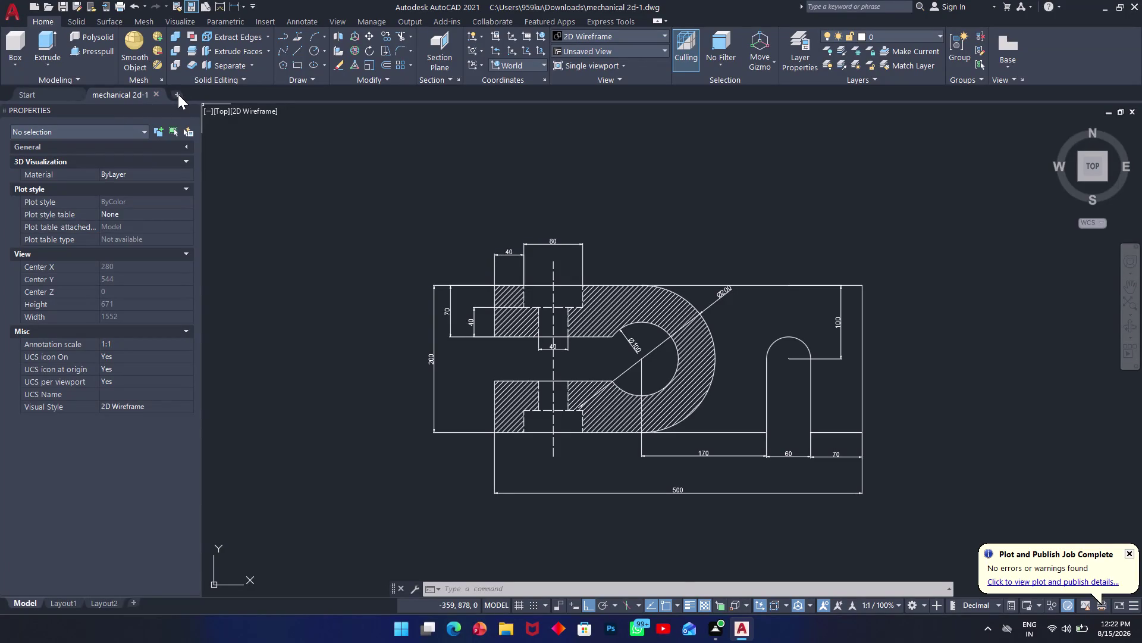
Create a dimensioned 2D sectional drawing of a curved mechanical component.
Create a new blank drawing, Drawing2, from the + drawing tab.
click(178, 94)
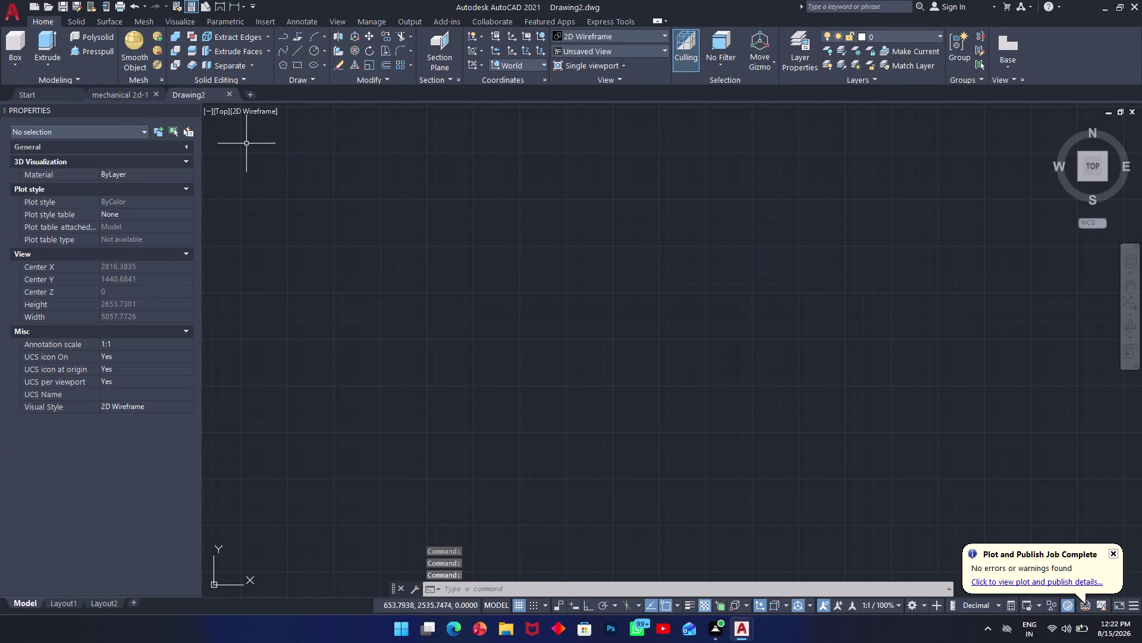
click(195, 114)
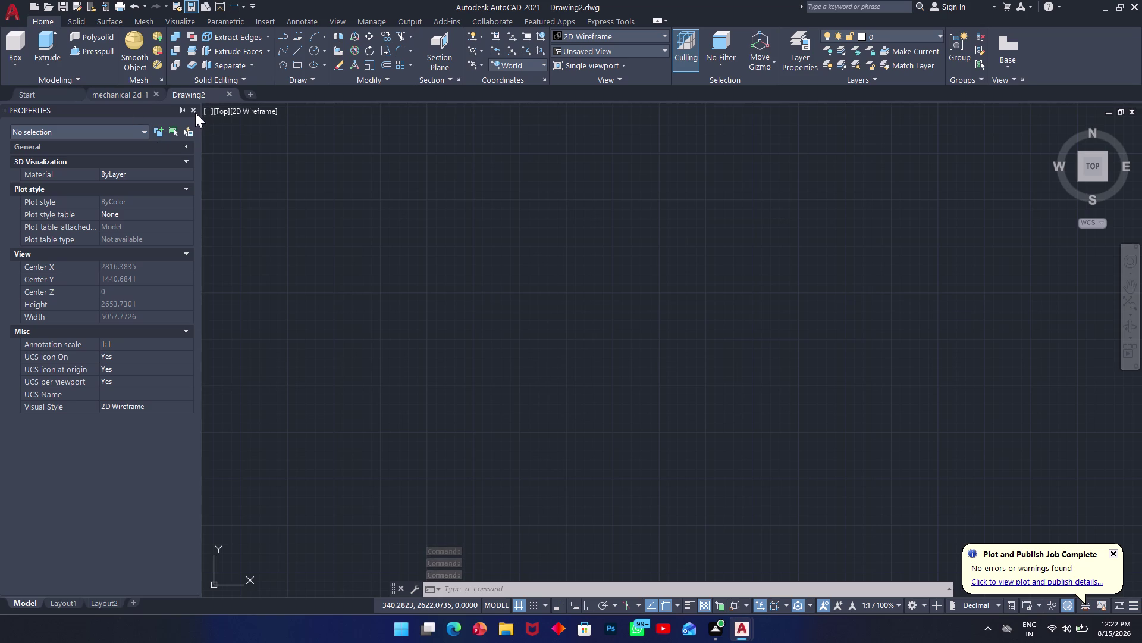
Close the Properties palette and start LIMITS with the lower-left corner at 0,0.
click(195, 111)
text(lim)
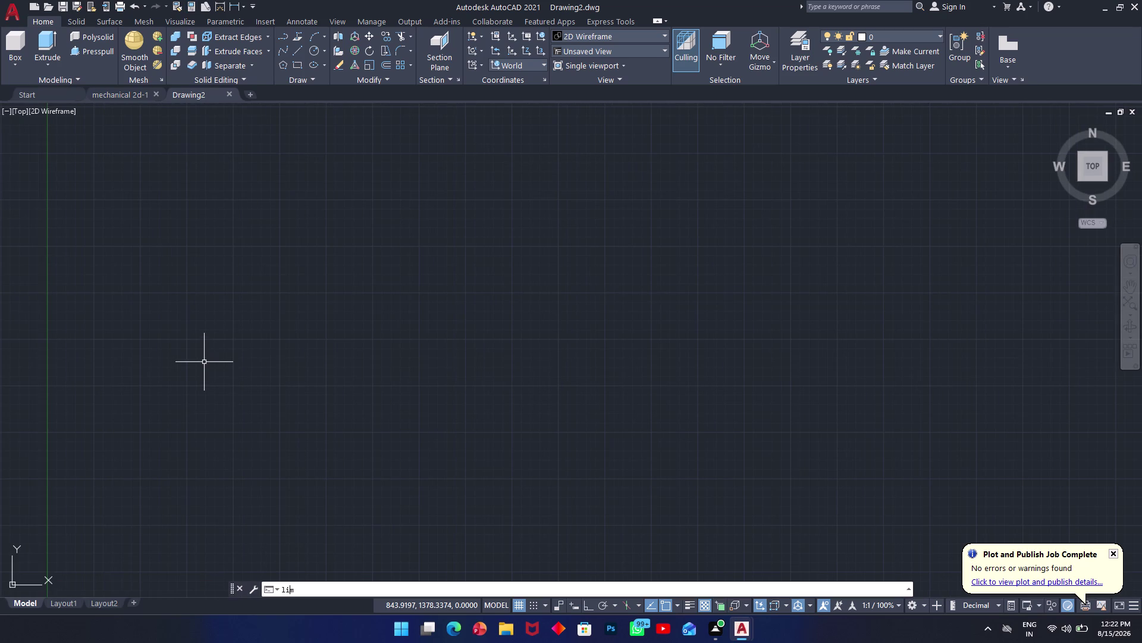
key(Return)
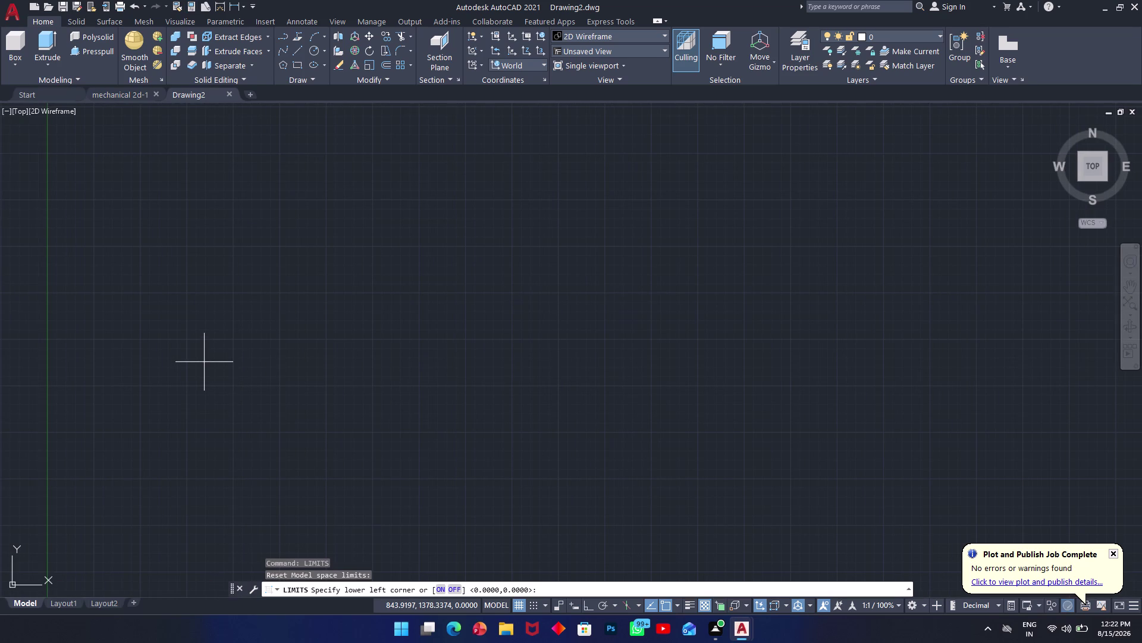
text(0,0)
key(Return)
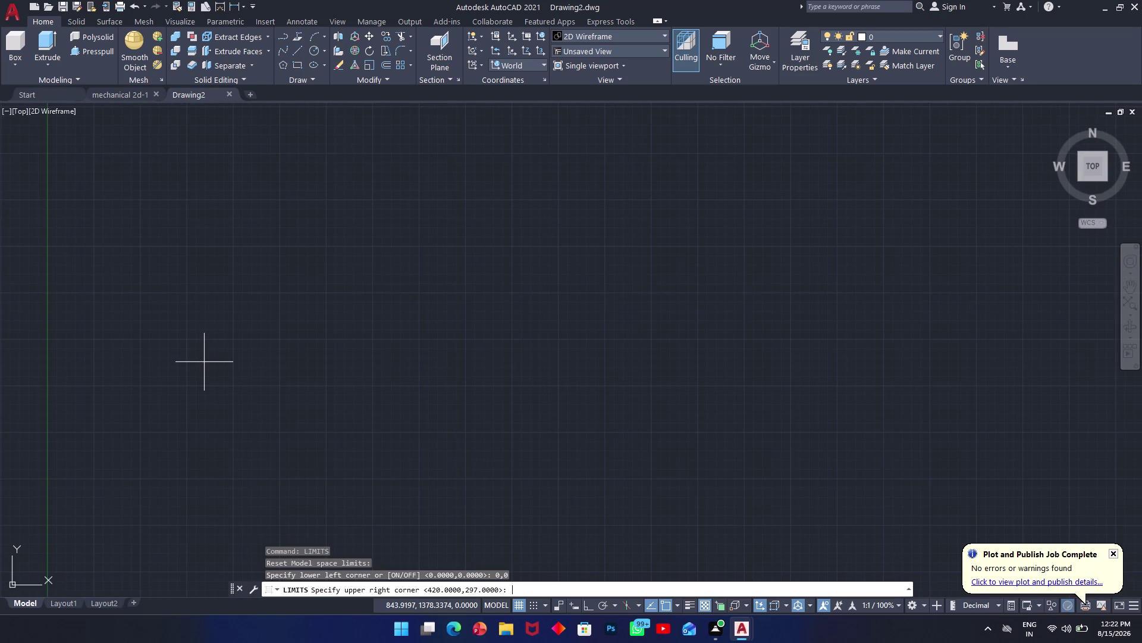
Set the upper-right limits corner to 1000,1000, correcting the mistyped entry.
text(100,1)
text(00)
key(BackSpace)
key(BackSpace)
key(BackSpace)
key(BackSpace)
key(BackSpace)
key(BackSpace)
key(BackSpace)
key(5)
key(BackSpace)
key(BackSpace)
text(100)
text(0)
key(comma)
text(1)
text(000)
key(Return)
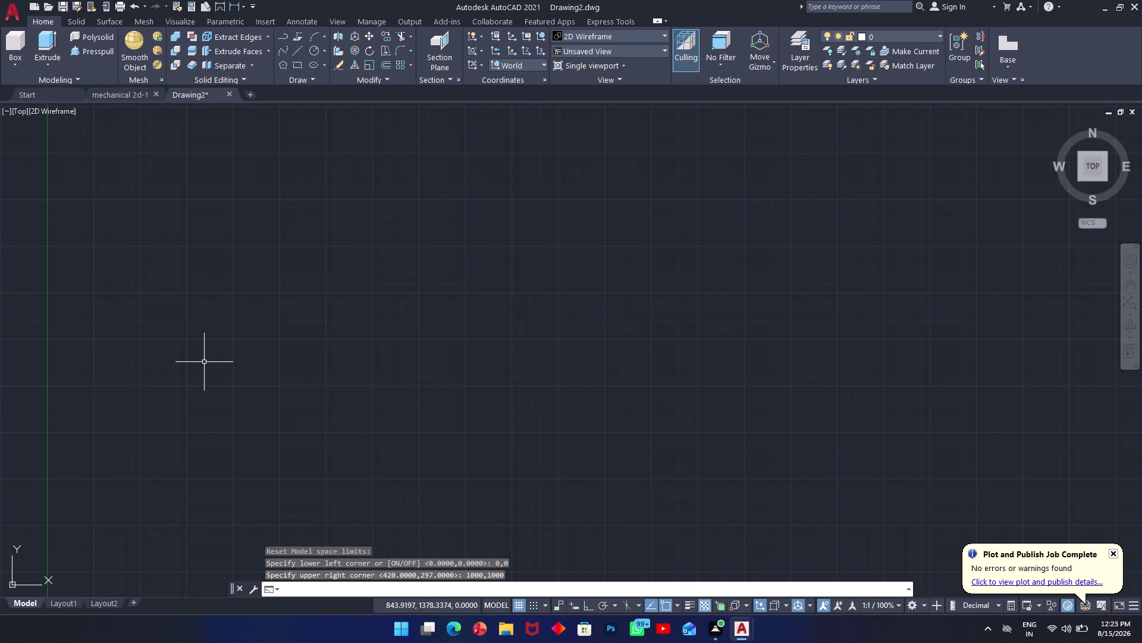
Zoom to All to show the full 1000x1000 limits.
key(z)
key(Return)
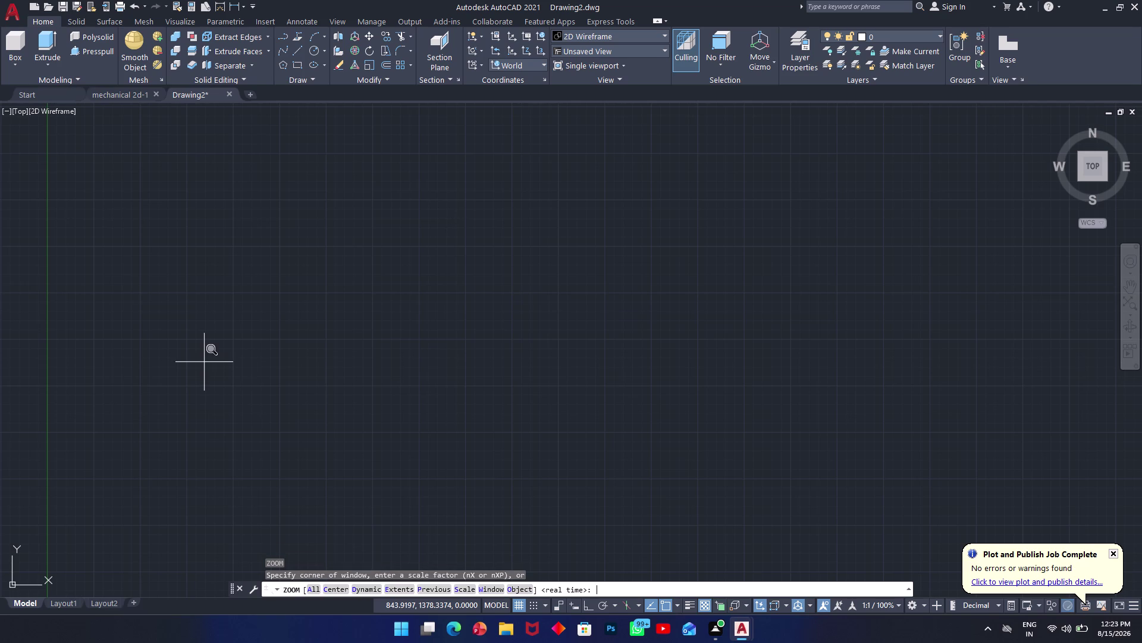
key(a)
key(Return)
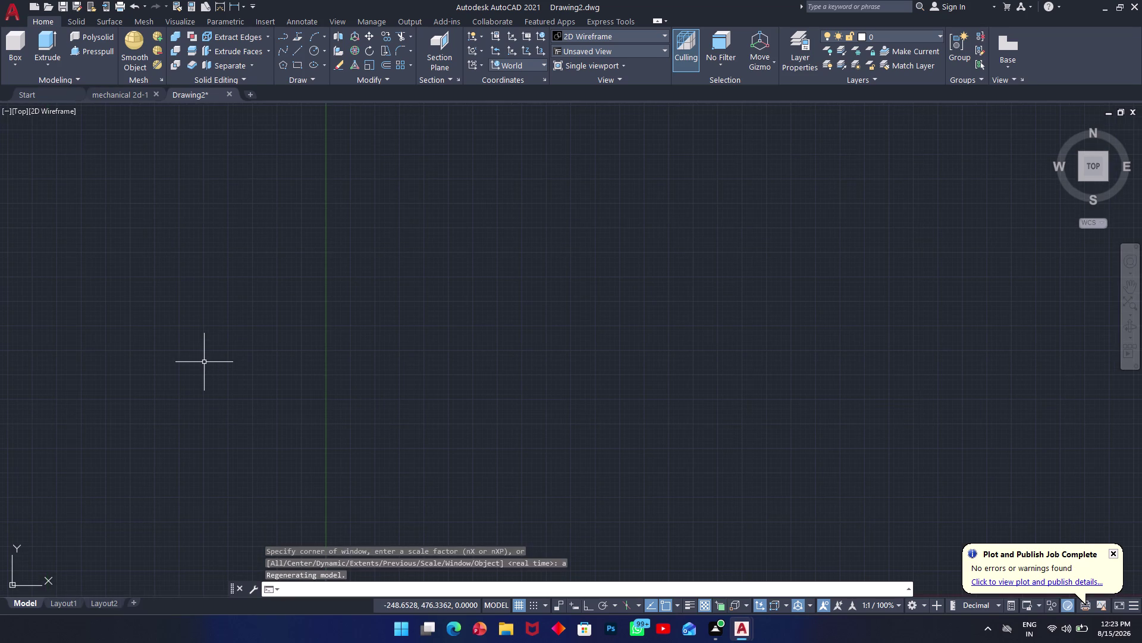